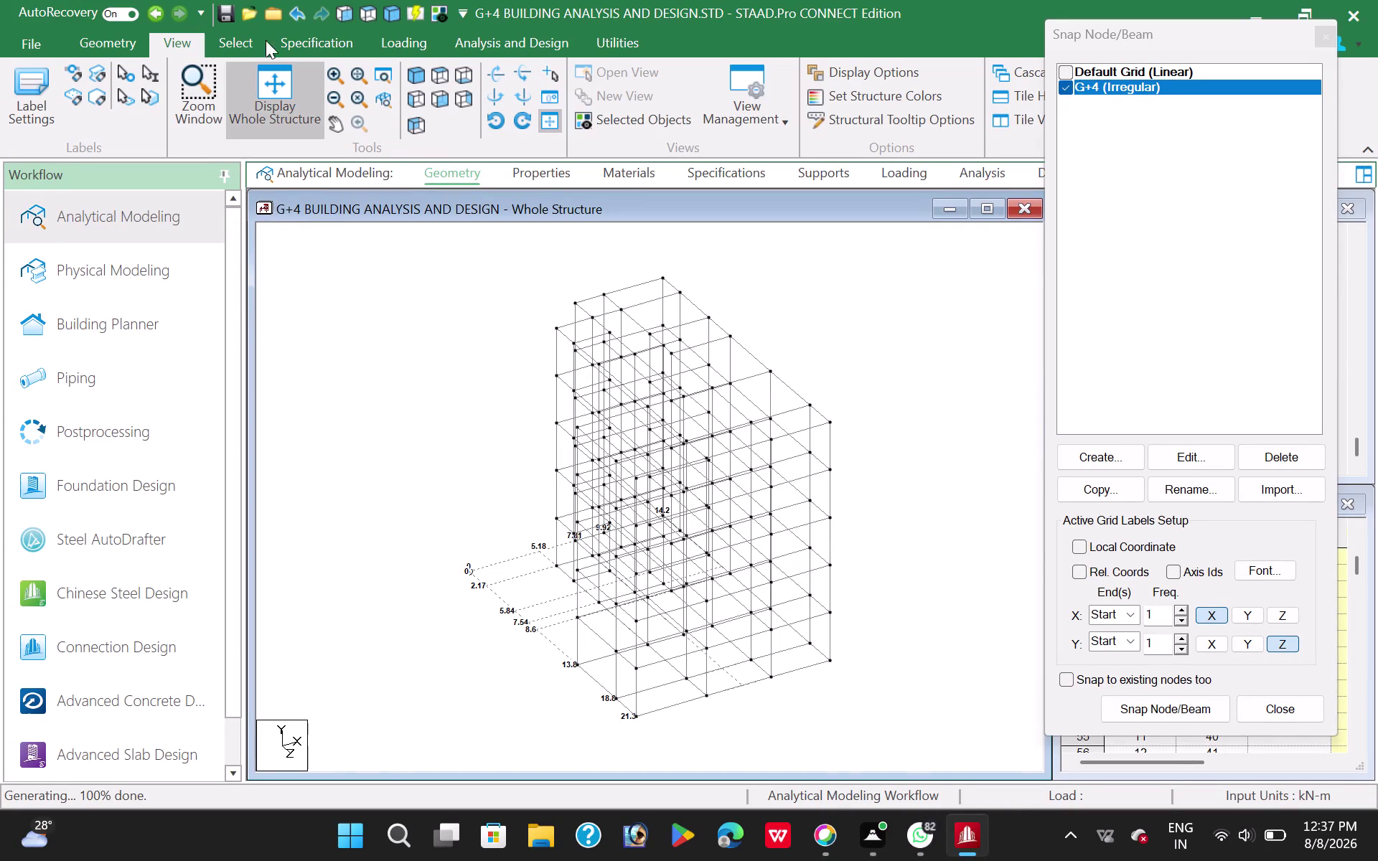
Isolate the ground-level beams from the front view and show them in top plan view.
click(442, 102)
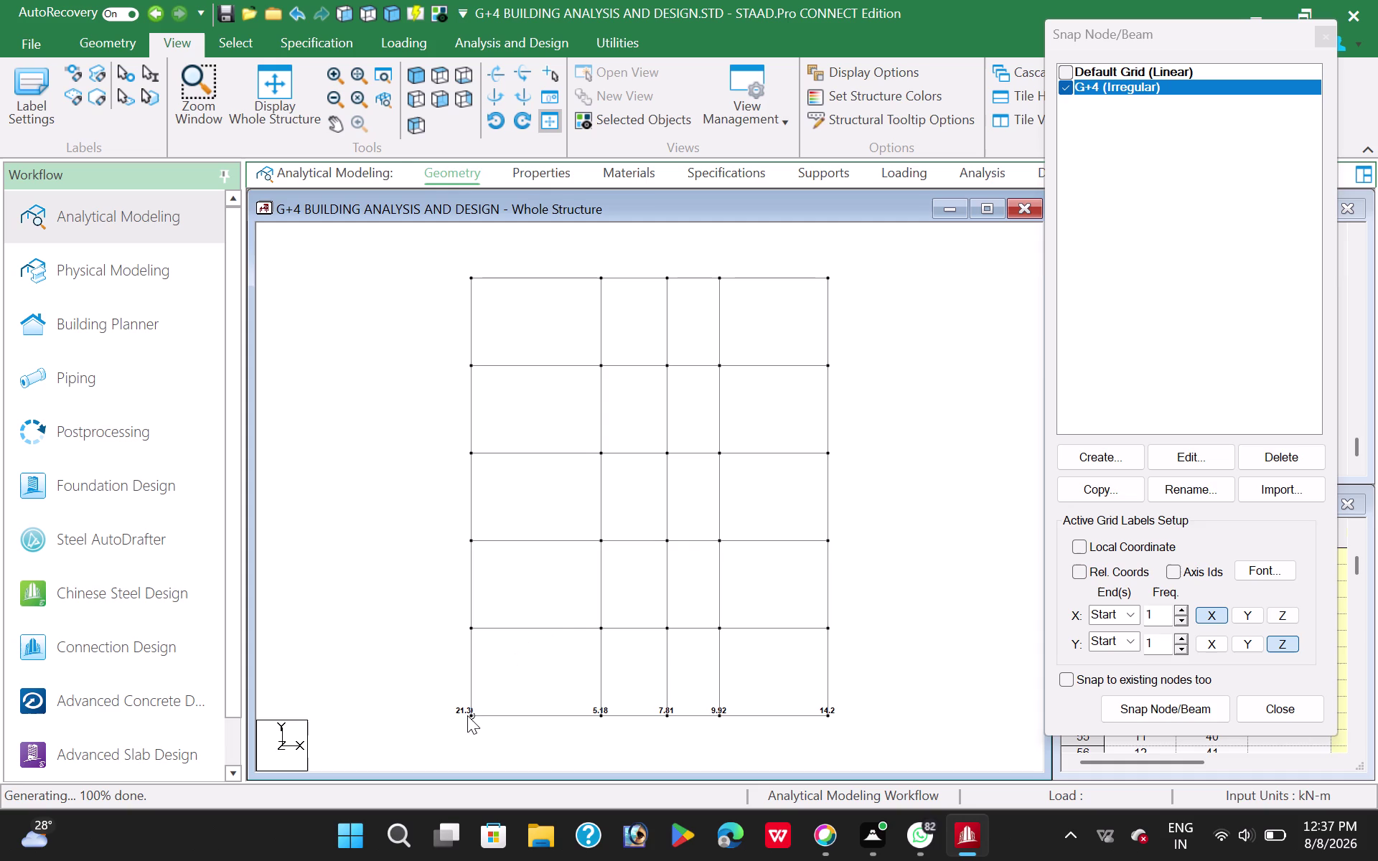
drag(438, 702, 864, 736)
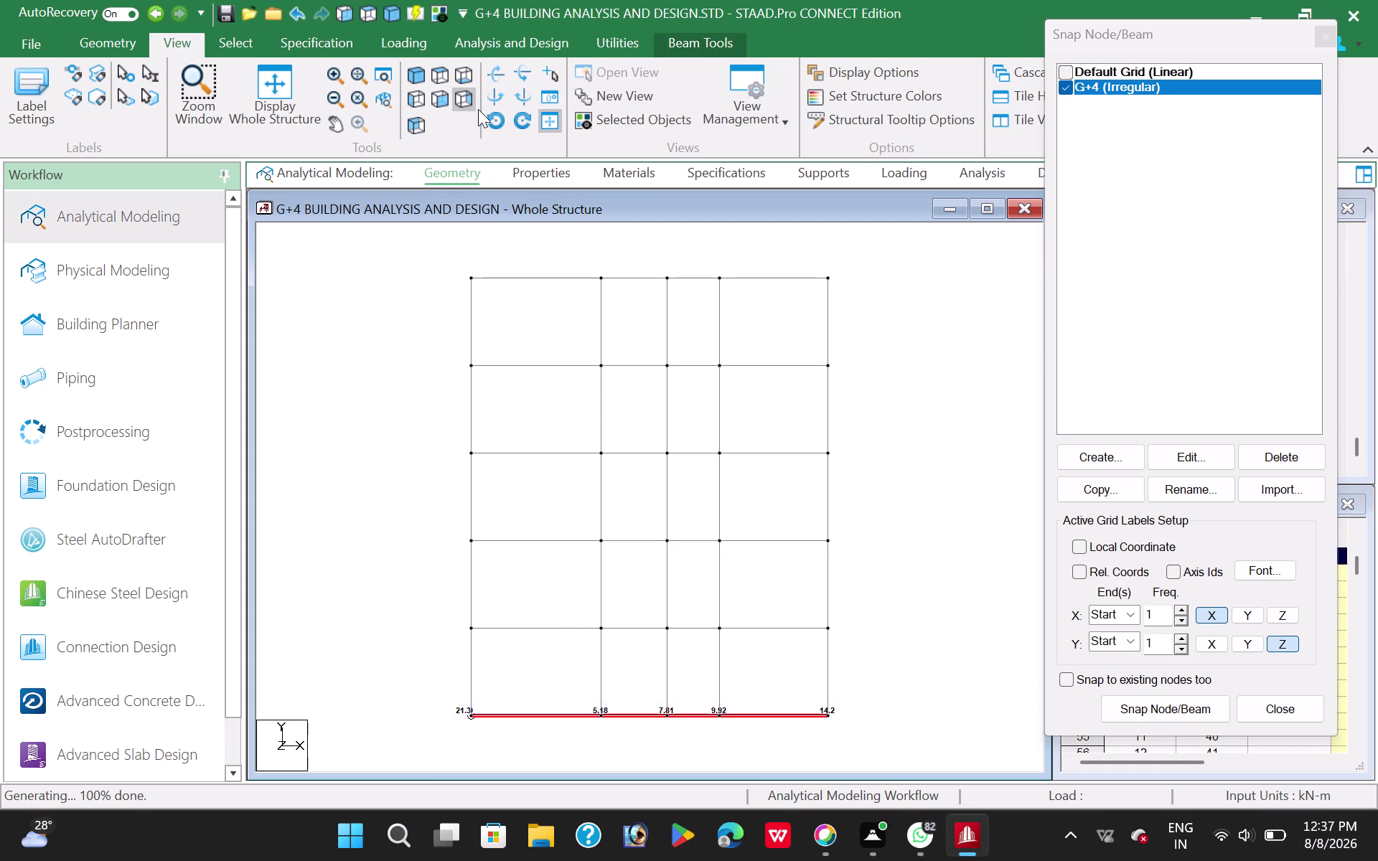
click(608, 111)
click(442, 80)
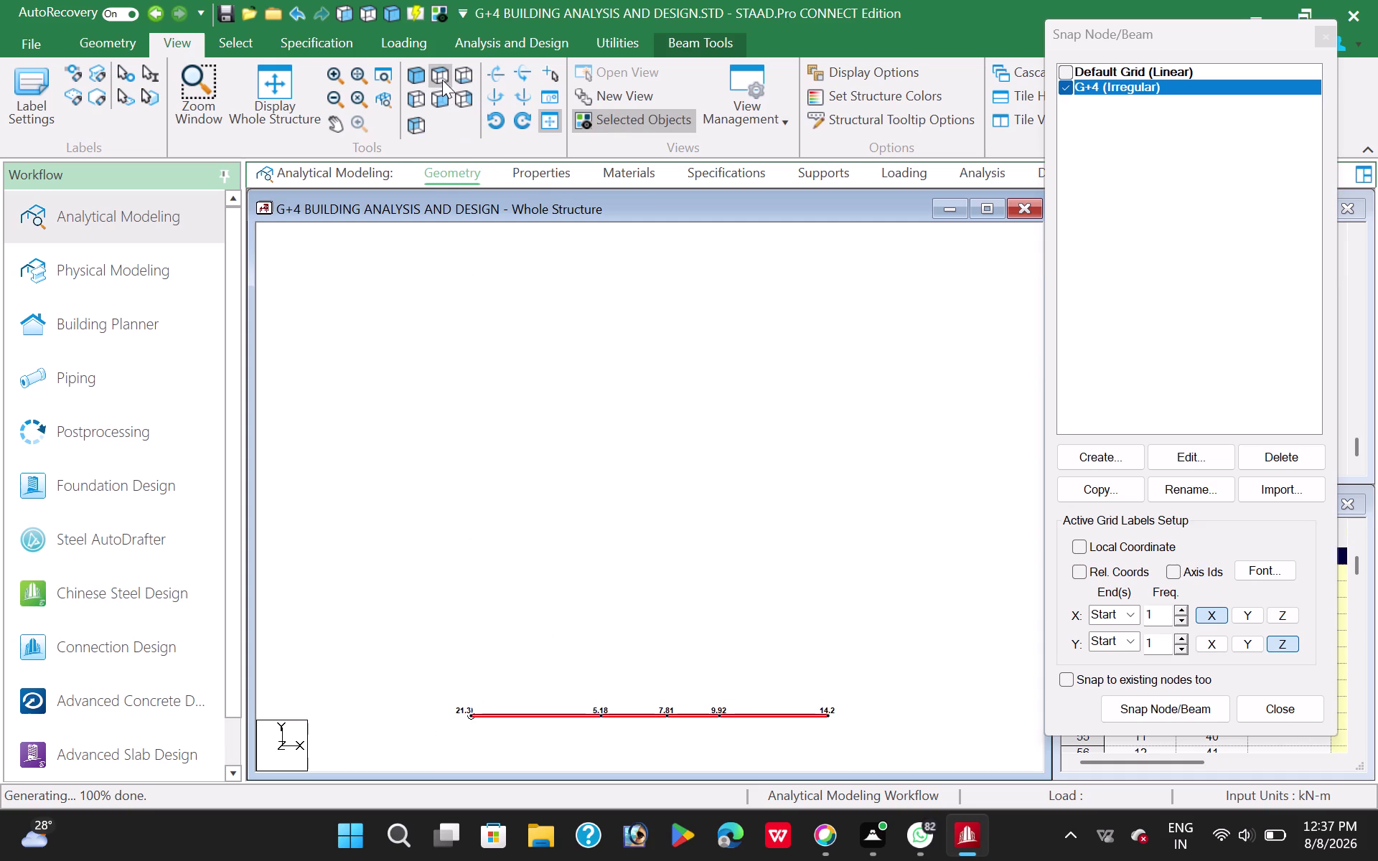
click(400, 417)
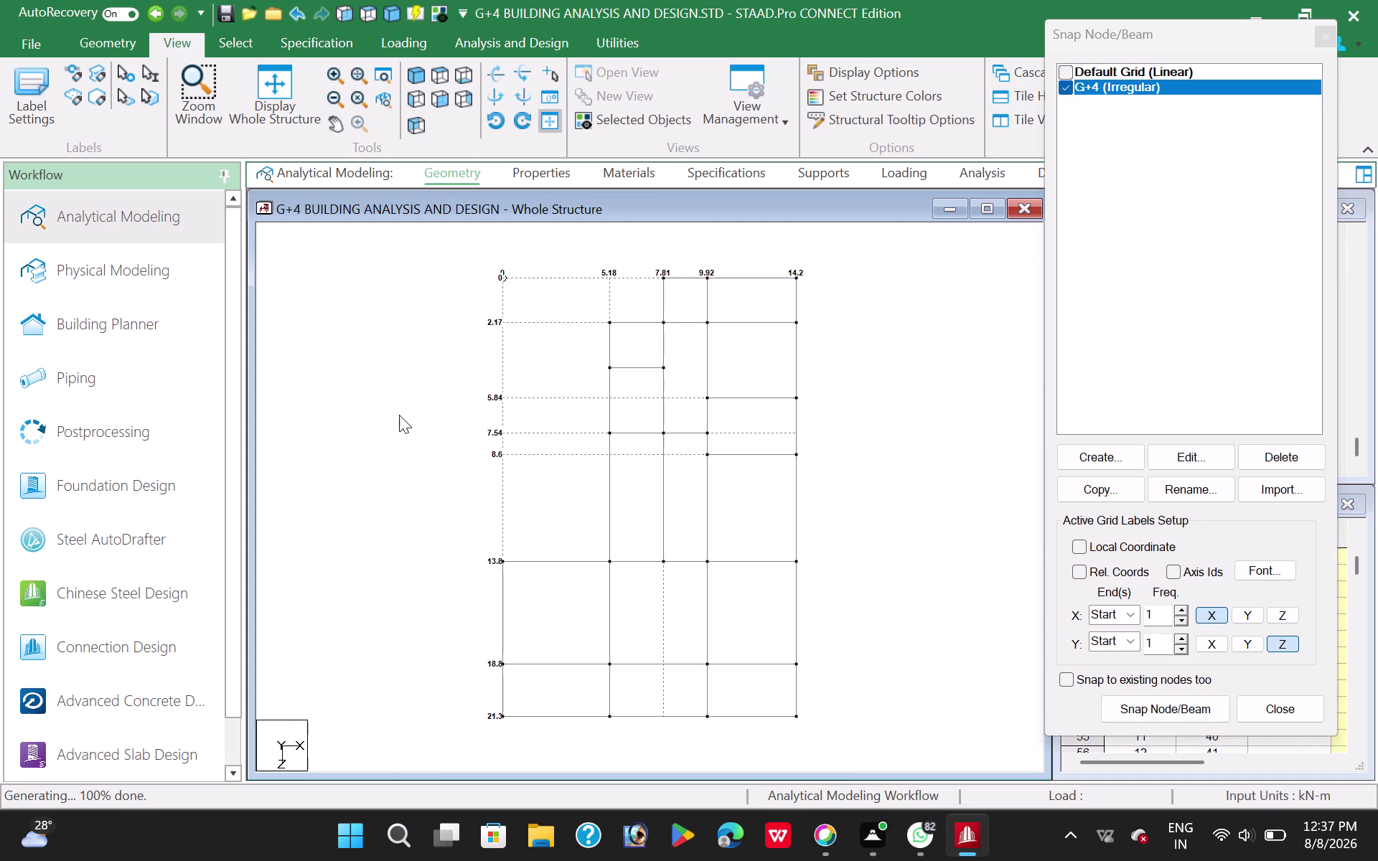
Switch the selection cursor to the Nodes Cursor.
right_click(388, 362)
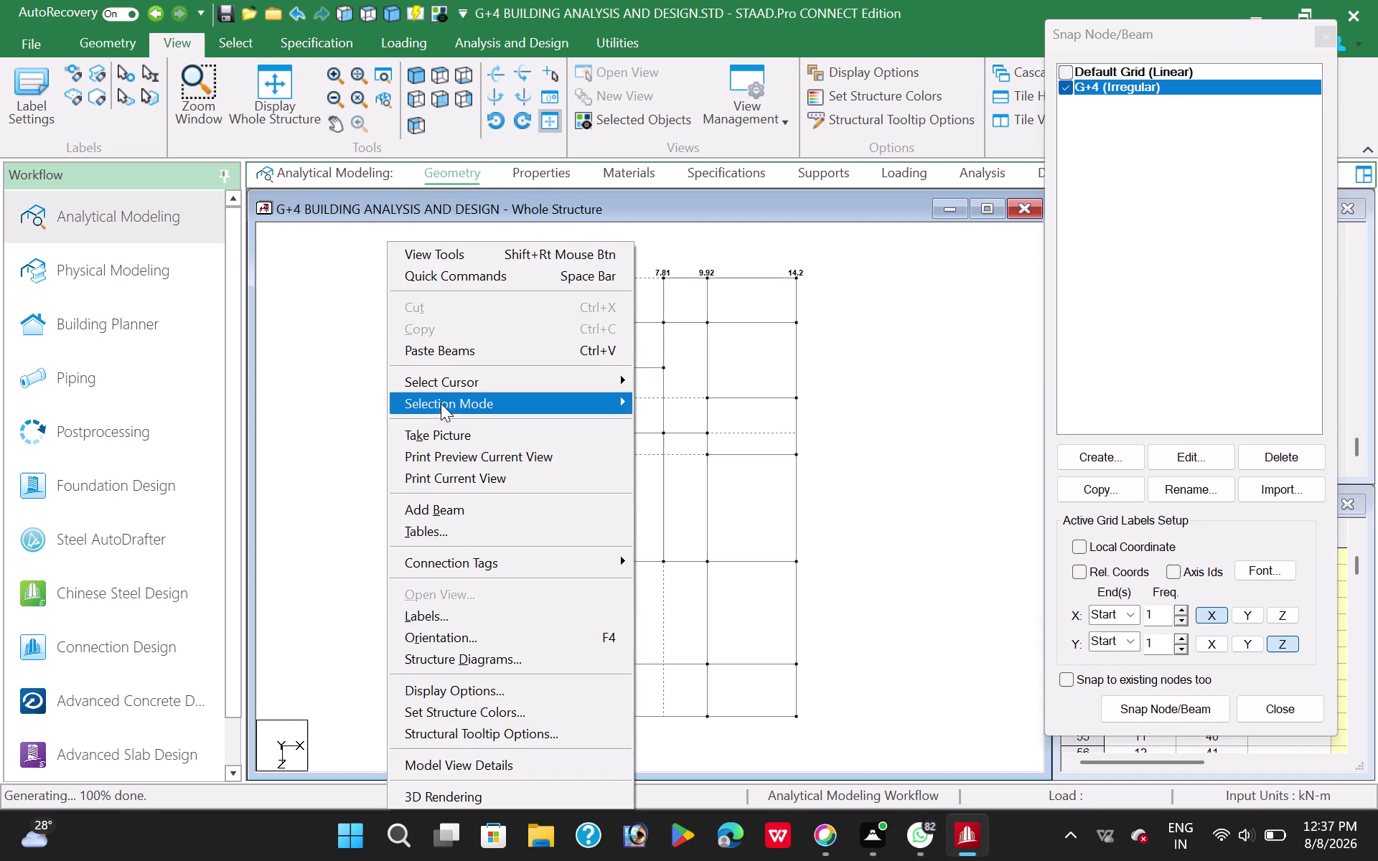
click(467, 377)
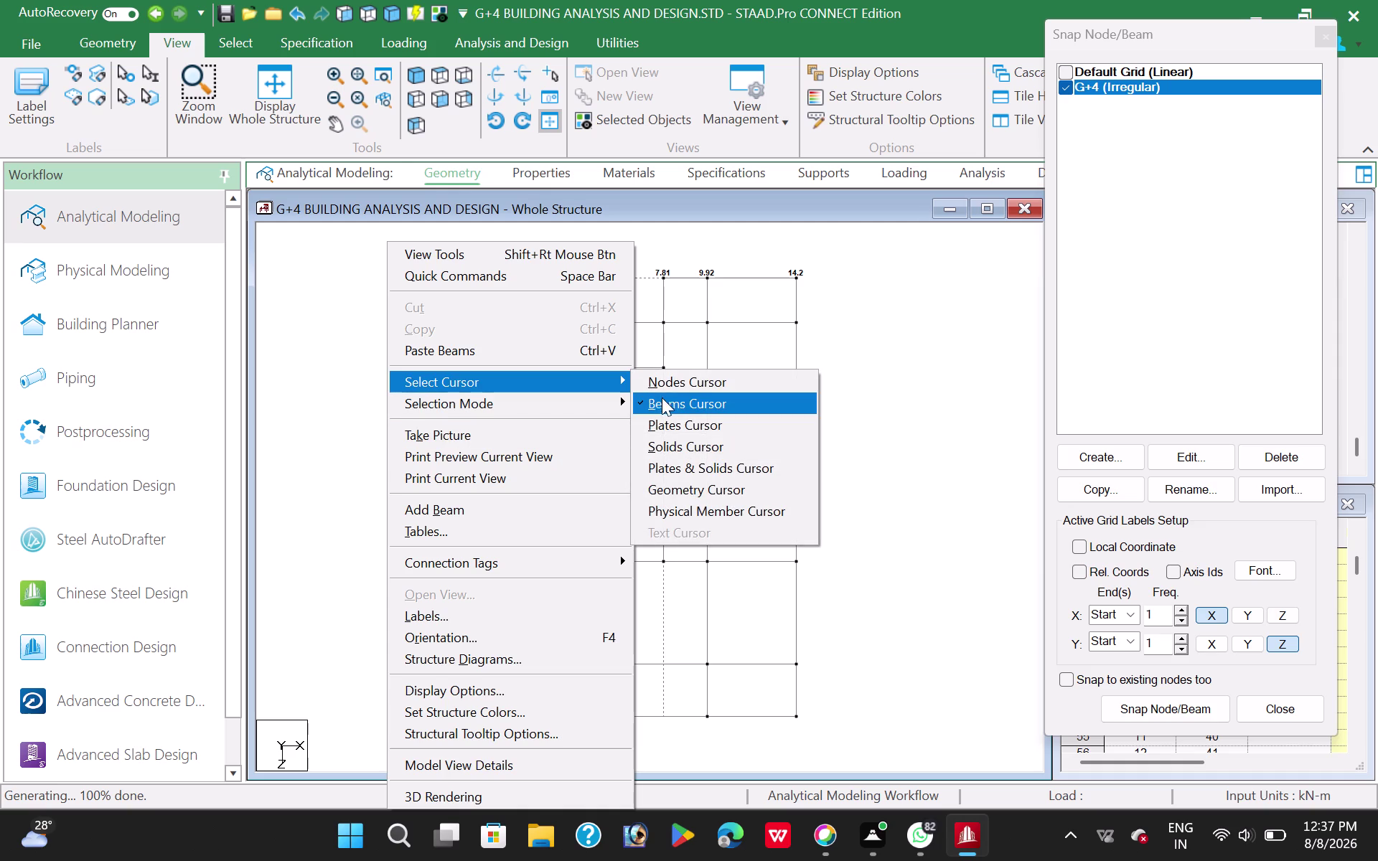
click(687, 388)
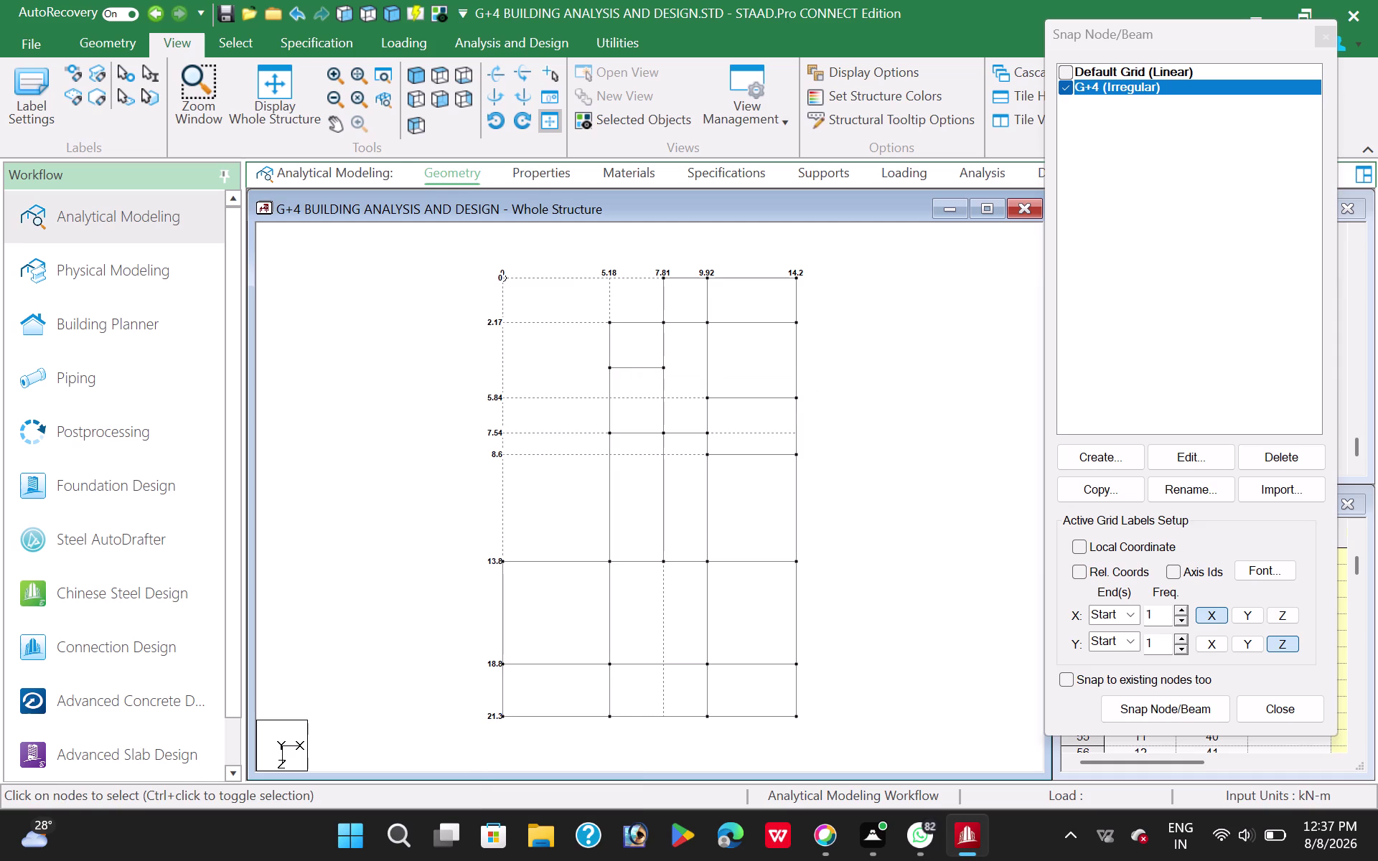